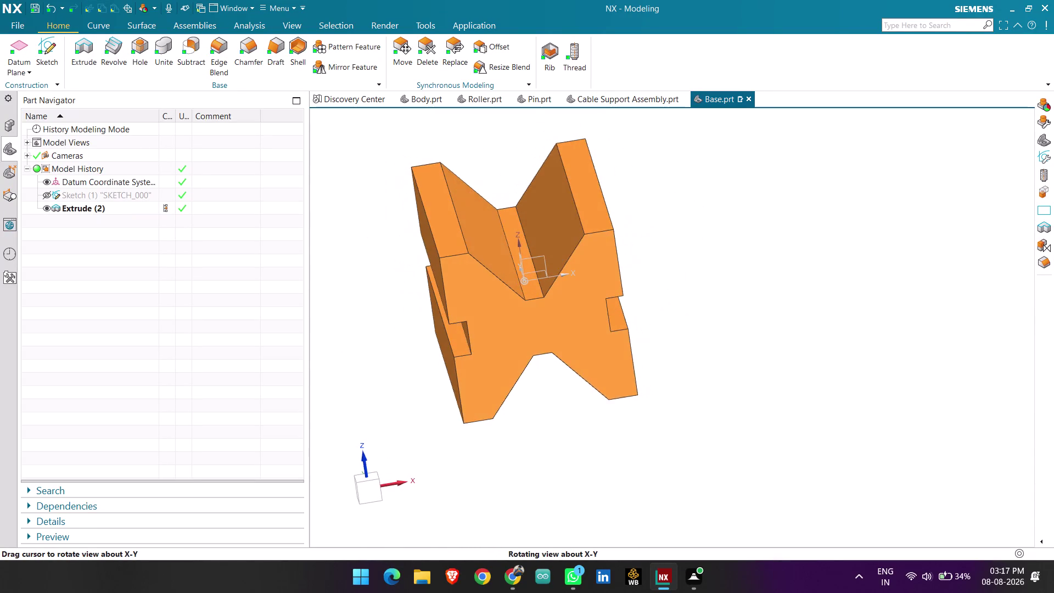
Orbit and zoom around the V-block to inspect it, then switch to the isometric view.
scroll(down, 3)
middle_drag(385, 235, 621, 287)
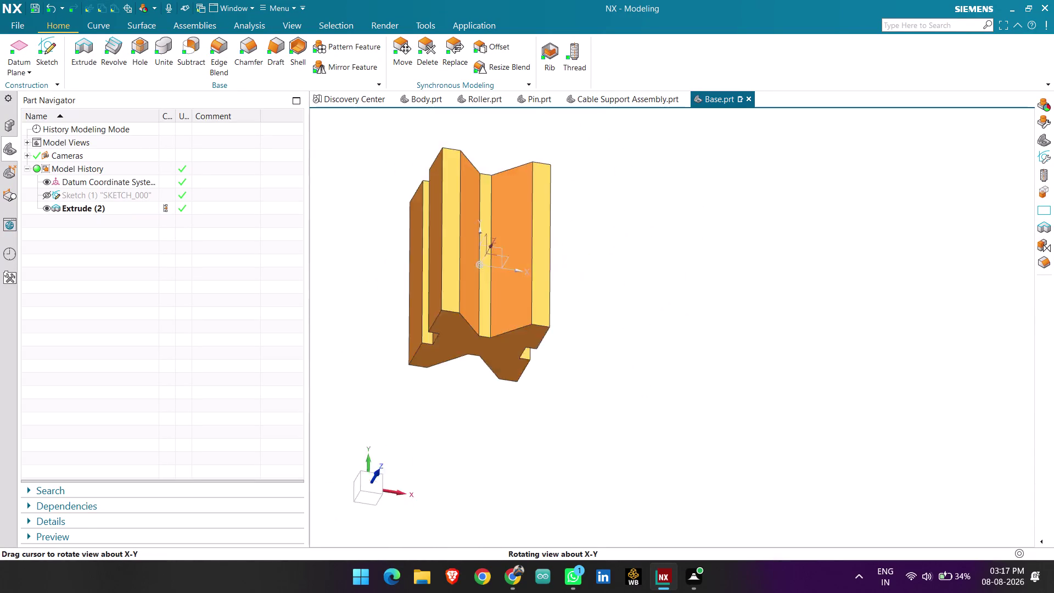
middle_drag(620, 288, 605, 258)
scroll(up, 3)
scroll(up, 3)
middle_click(722, 288)
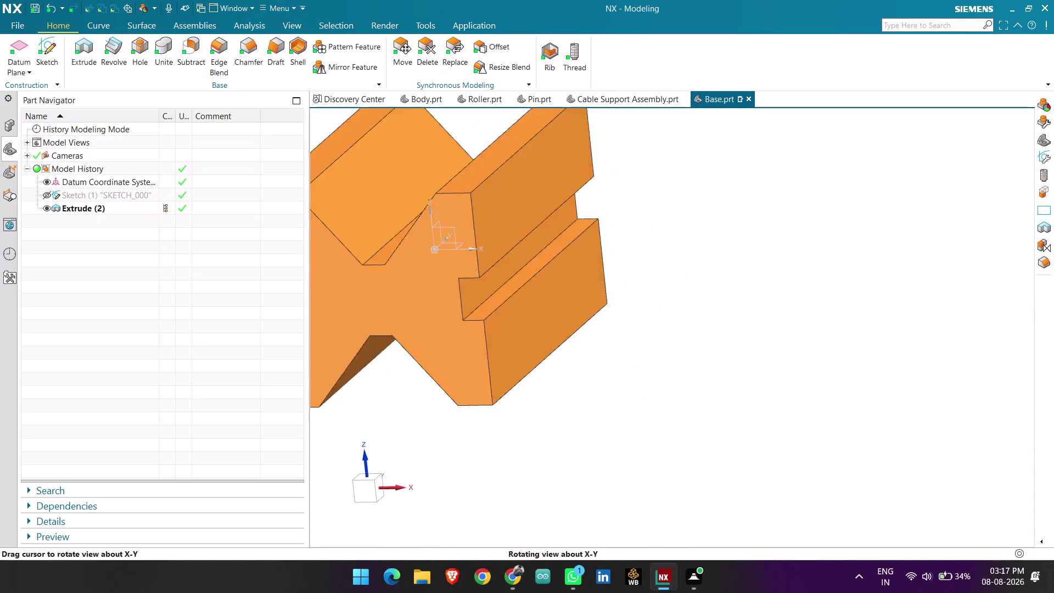
scroll(down, 3)
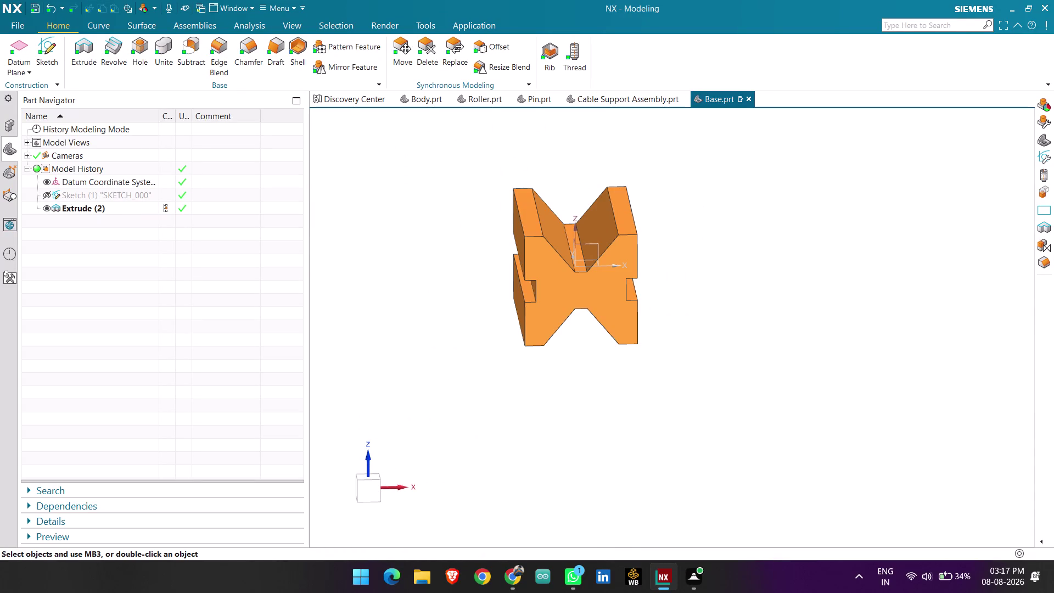
middle_drag(493, 268, 467, 266)
scroll(up, 3)
scroll(down, 3)
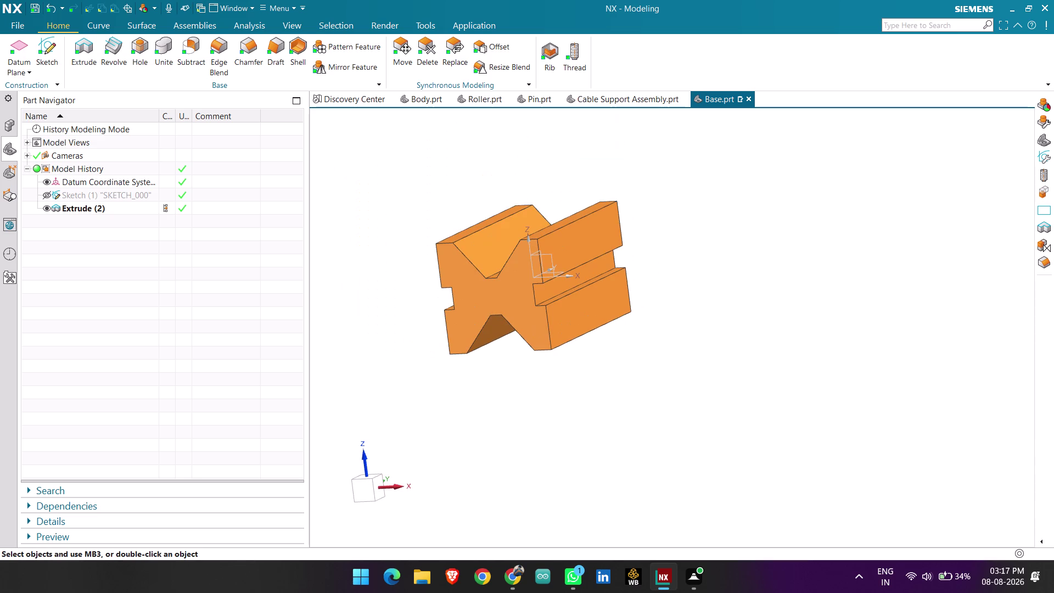
key(End)
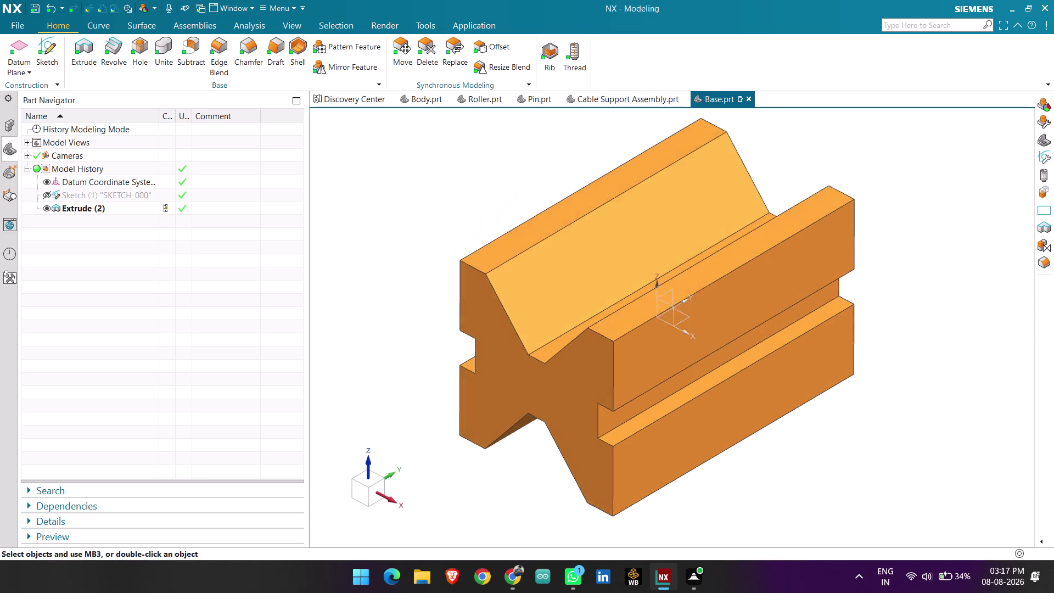
Save the part and bring up the PDF export settings.
key(ctrl+s)
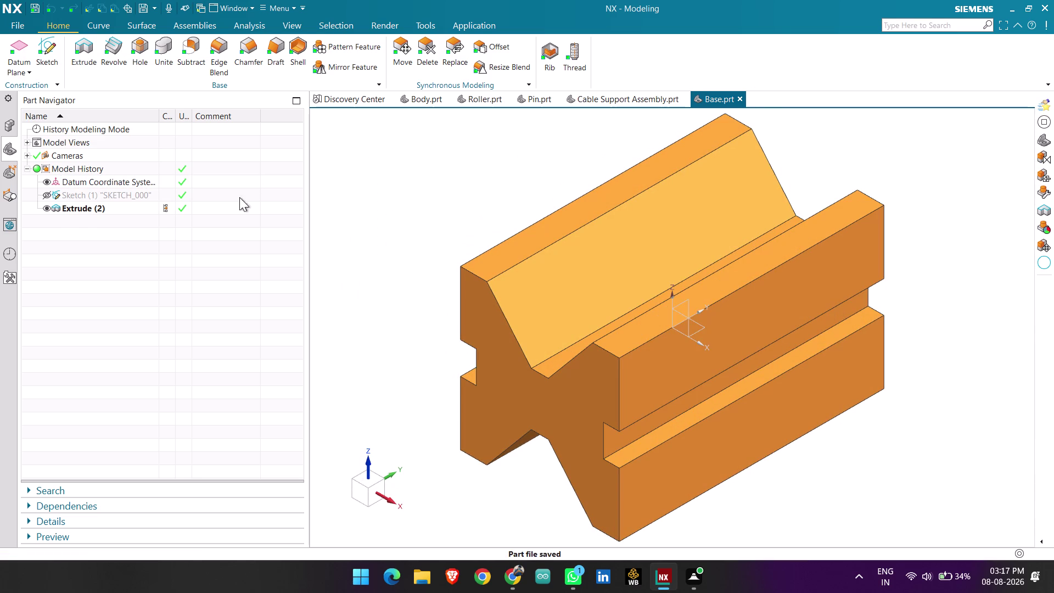
click(20, 27)
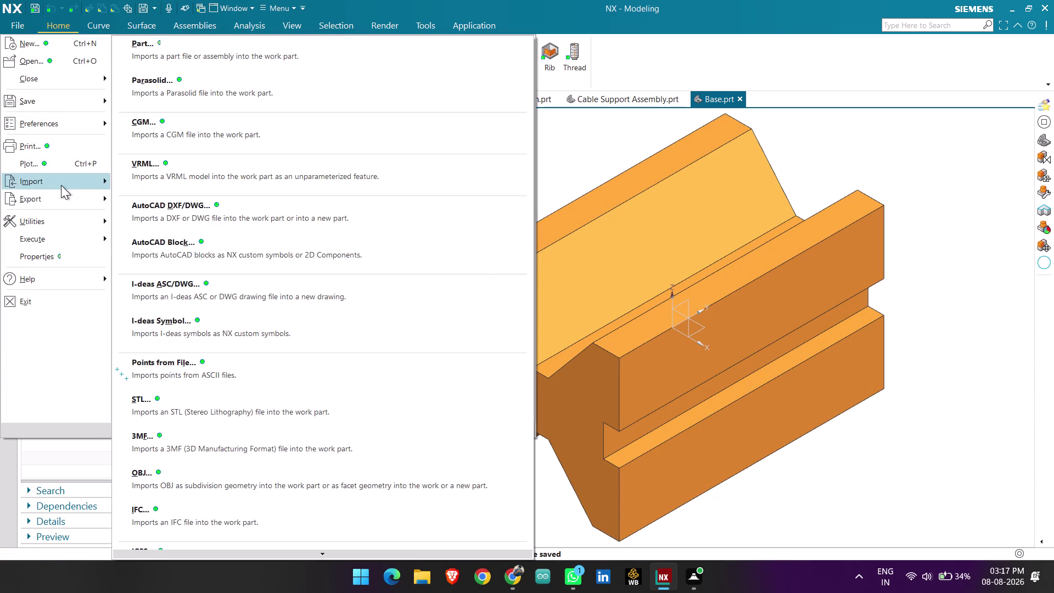
click(171, 211)
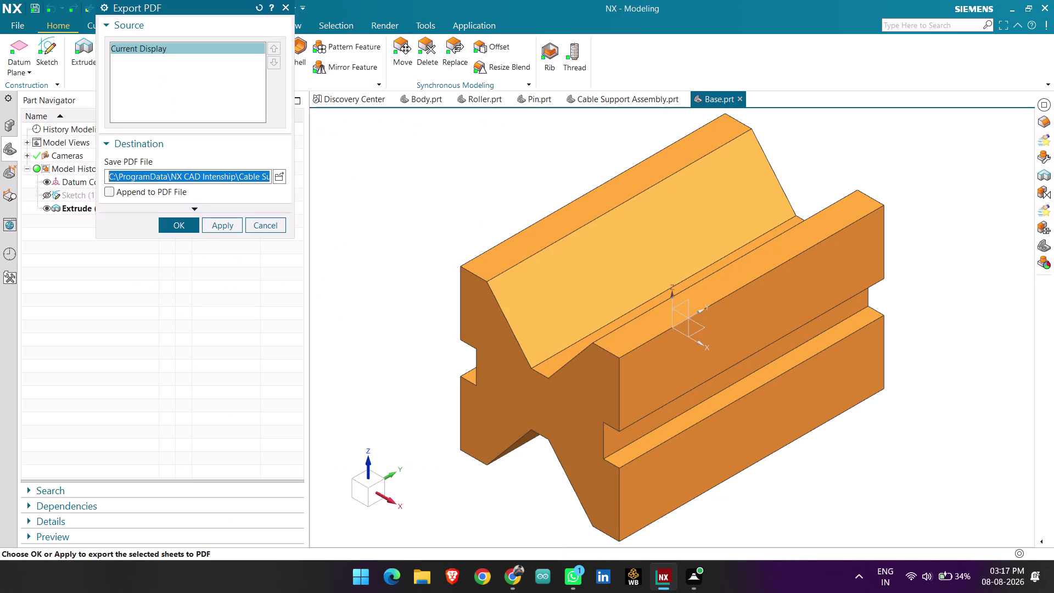
Browse for the PDF save location and open the Pipe Vice Assembly folder.
click(281, 177)
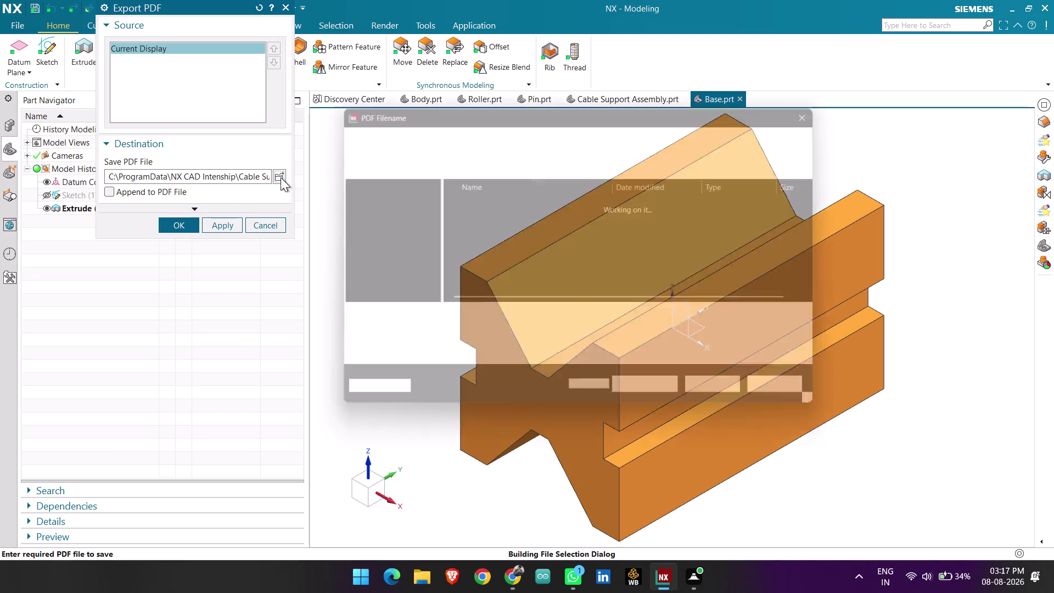
click(477, 131)
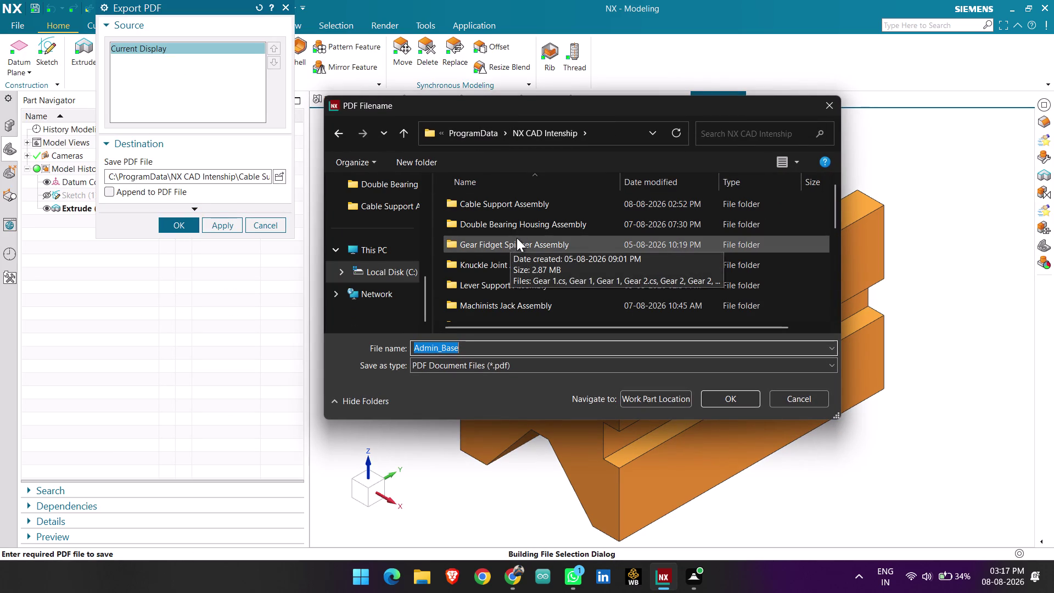
scroll(down, 3)
scroll(down, 3)
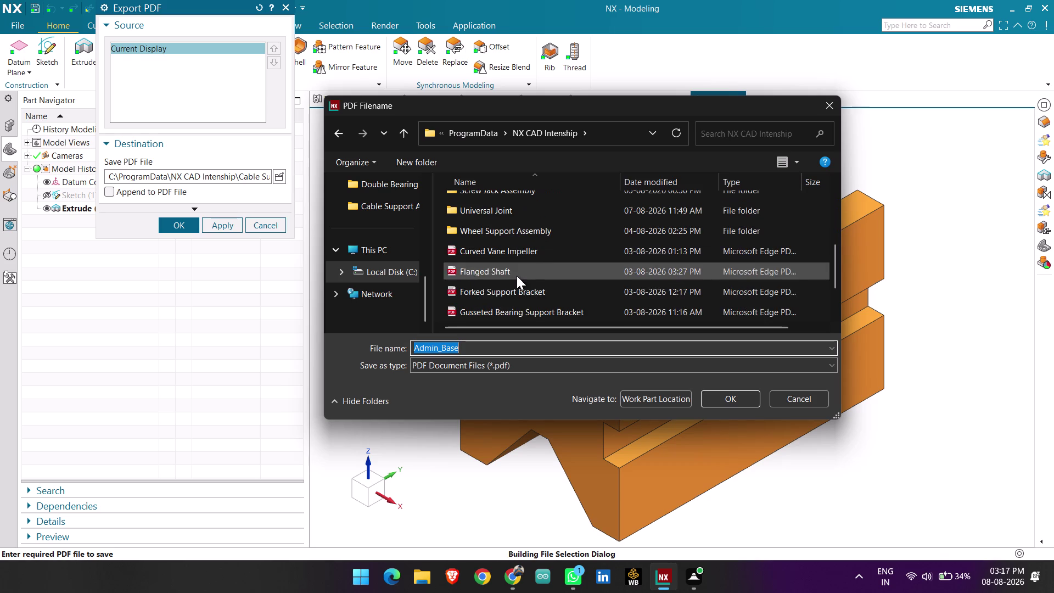
scroll(up, 3)
scroll(up, 3)
scroll(down, 3)
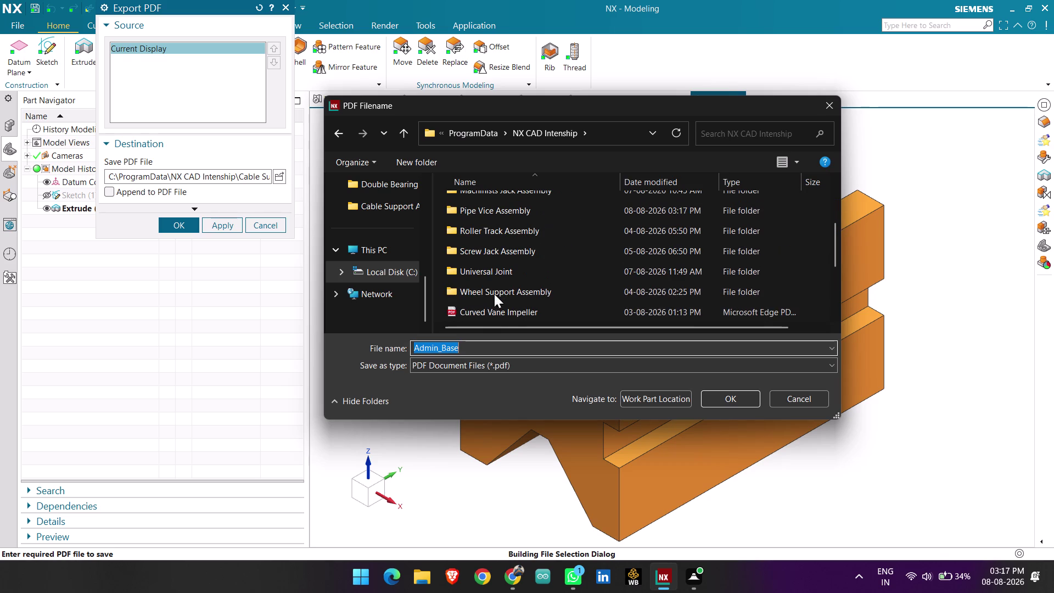
scroll(up, 3)
double_click(499, 265)
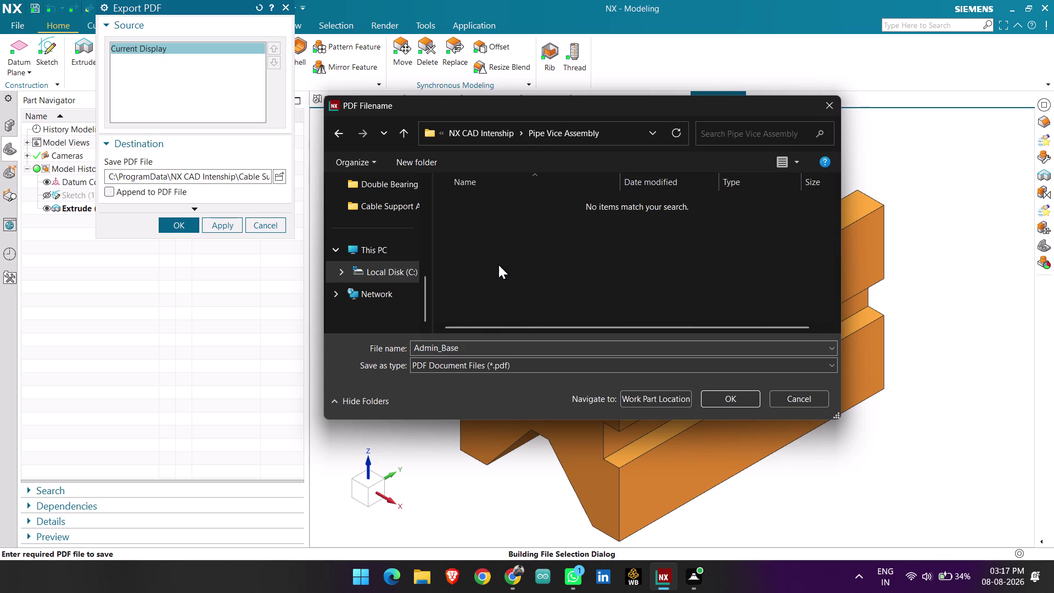
Shorten the PDF file name by three characters and confirm the folder and export.
click(441, 351)
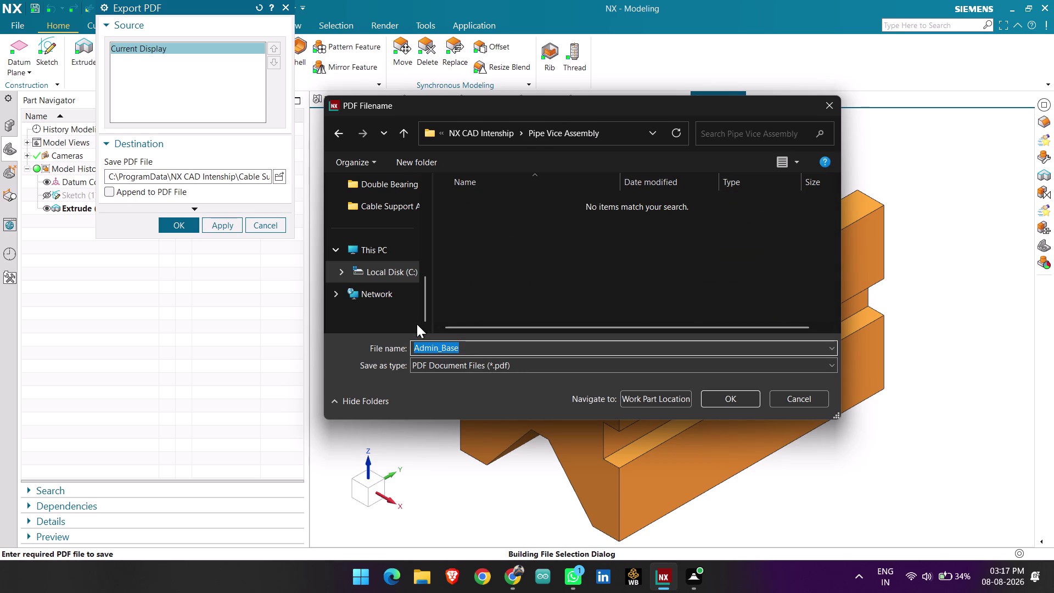
click(441, 348)
key(BackSpace)
key(BackSpace)
key(BackSpace)
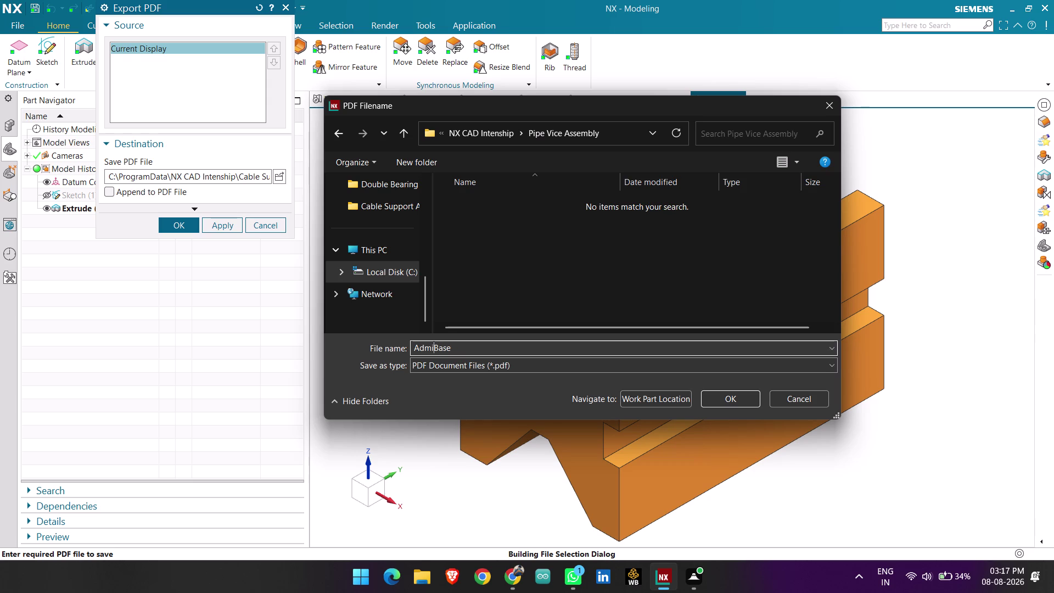
click(738, 398)
click(174, 226)
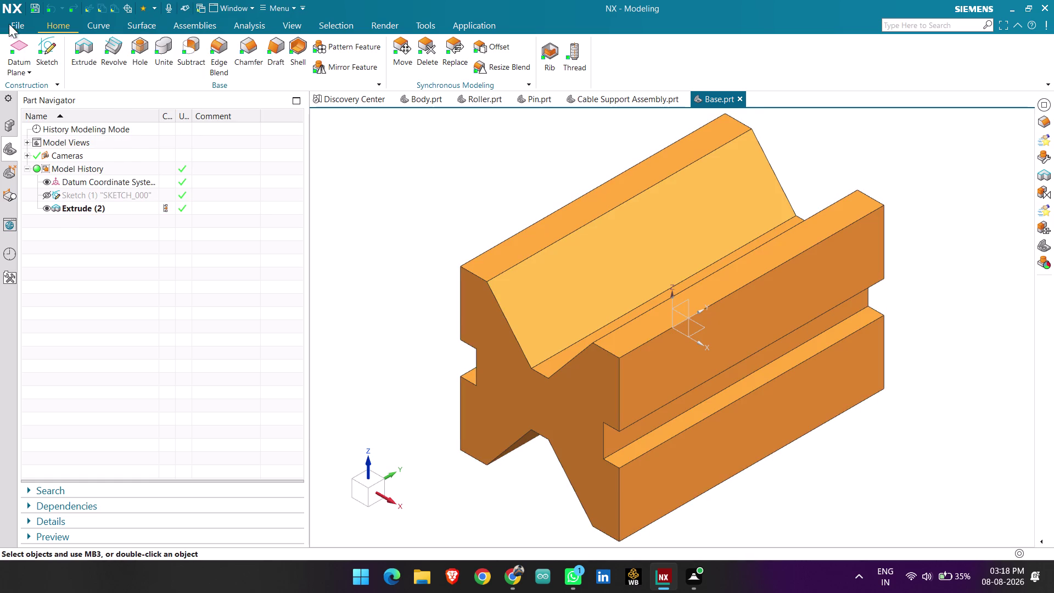
Glance at the File menu, then select the Extrude (2) feature in the Part Navigator.
click(19, 31)
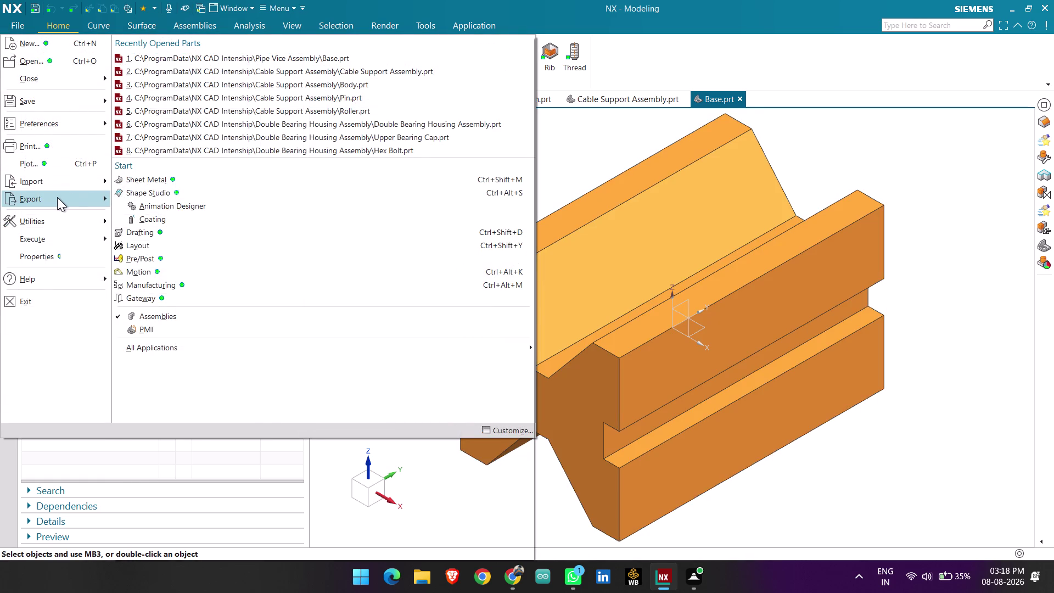
click(674, 134)
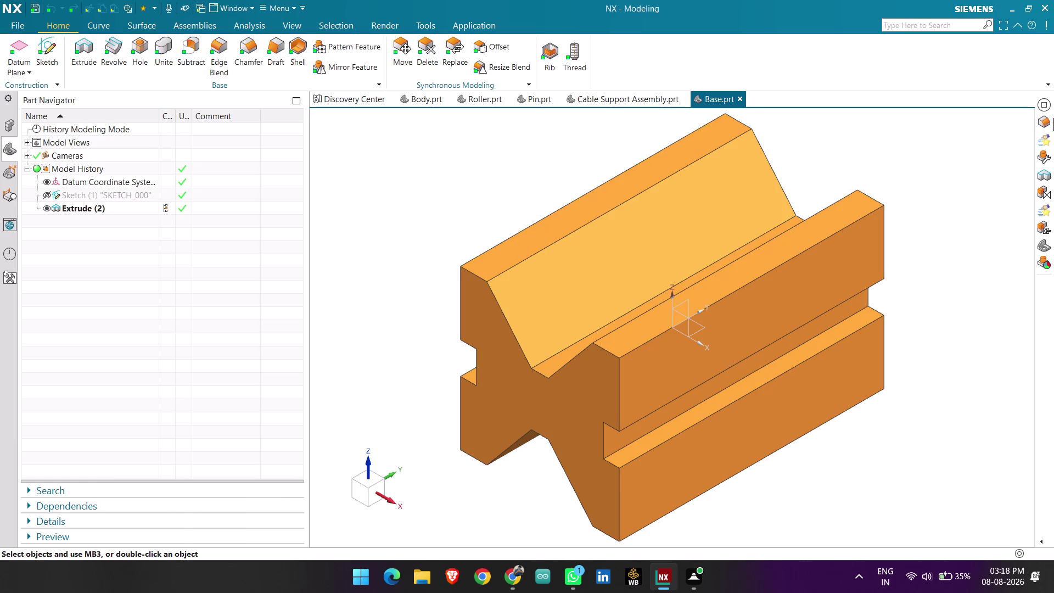
click(1046, 106)
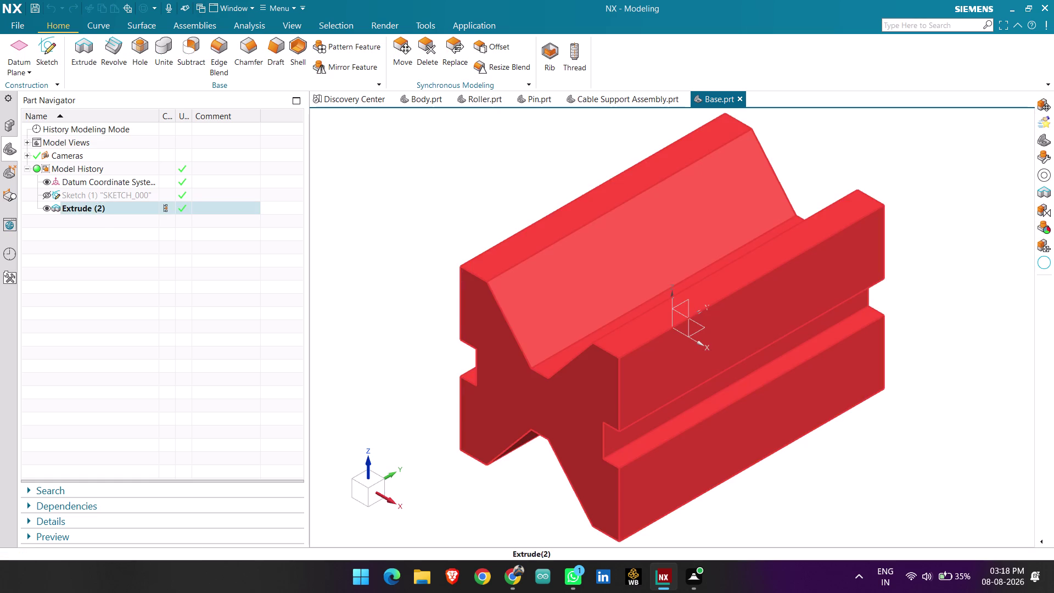